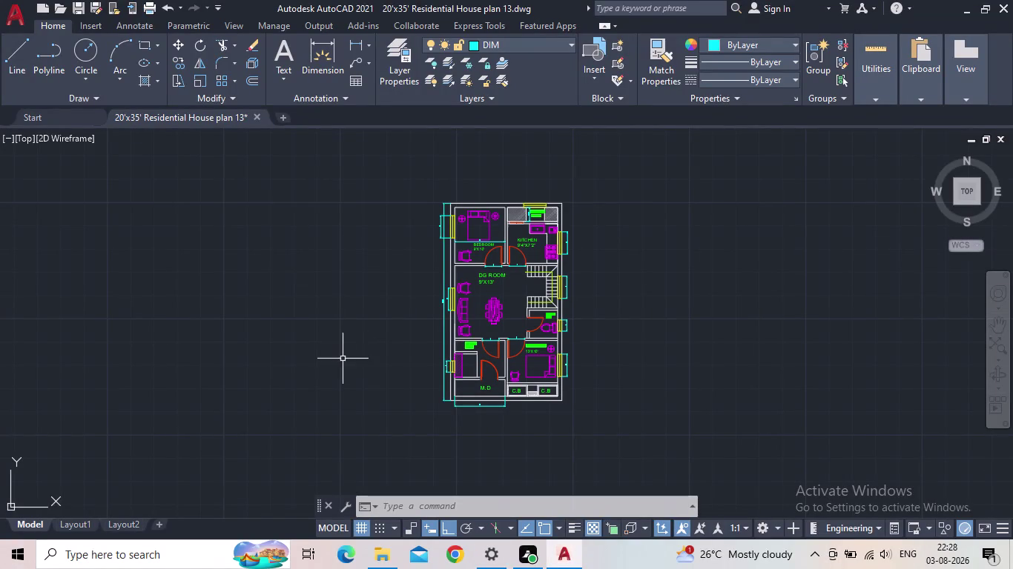
Pan and zoom out to free empty space beside the house plan, then start the LINE command.
middle_drag(345, 364, 314, 380)
scroll(up, 3)
scroll(down, 3)
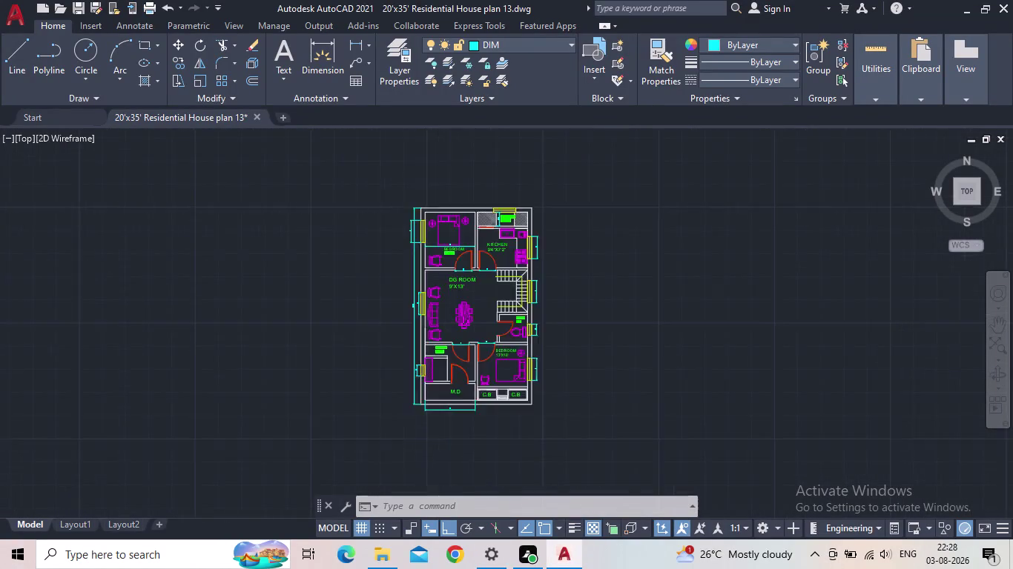
drag(83, 59, 93, 66)
drag(184, 245, 171, 247)
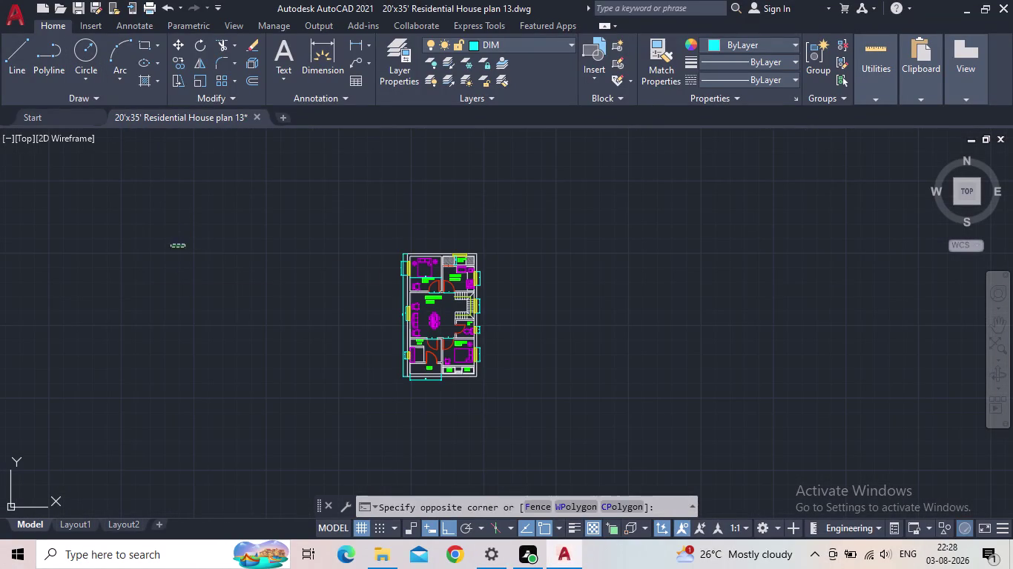
drag(131, 262, 131, 269)
With Ortho on, draw five connected line segments forming an outline left of the plan.
click(20, 49)
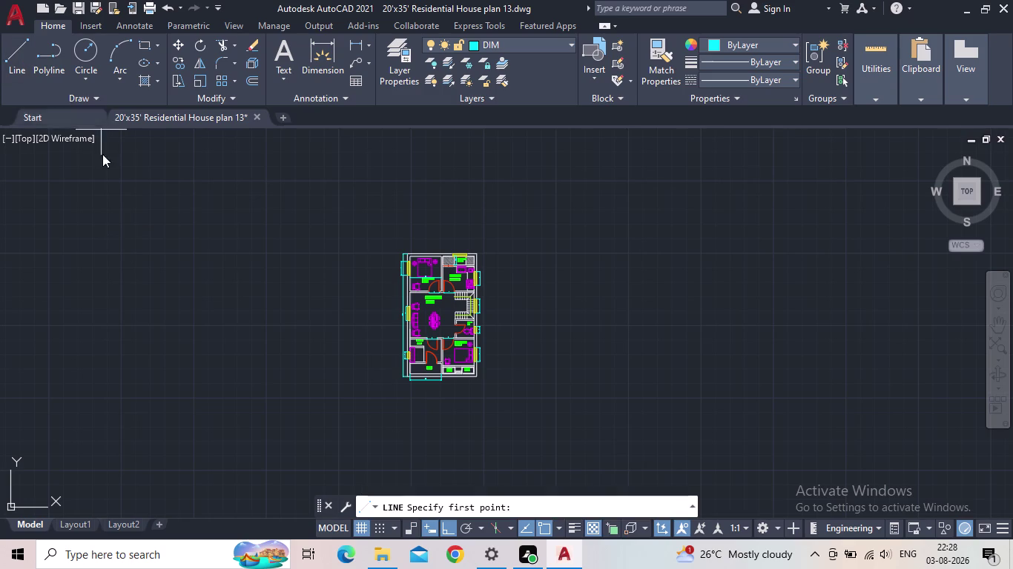
drag(140, 240, 128, 366)
click(136, 356)
click(114, 279)
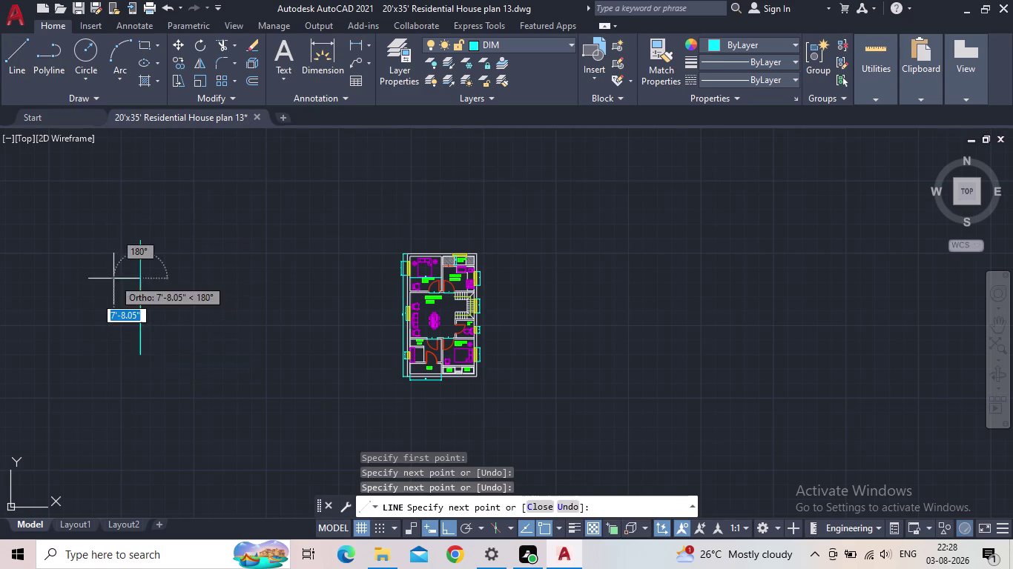
click(97, 264)
click(83, 267)
click(106, 226)
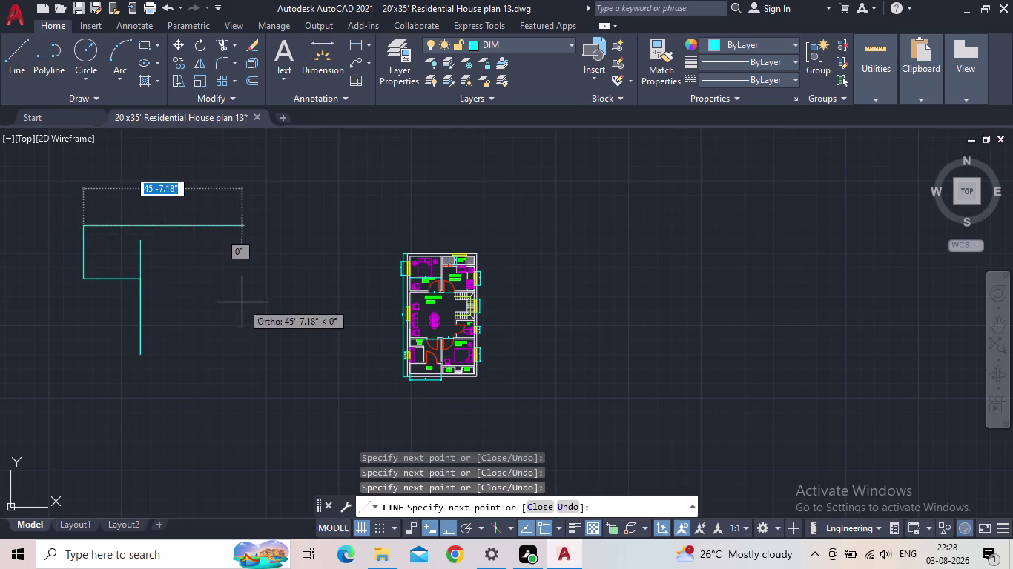
click(199, 308)
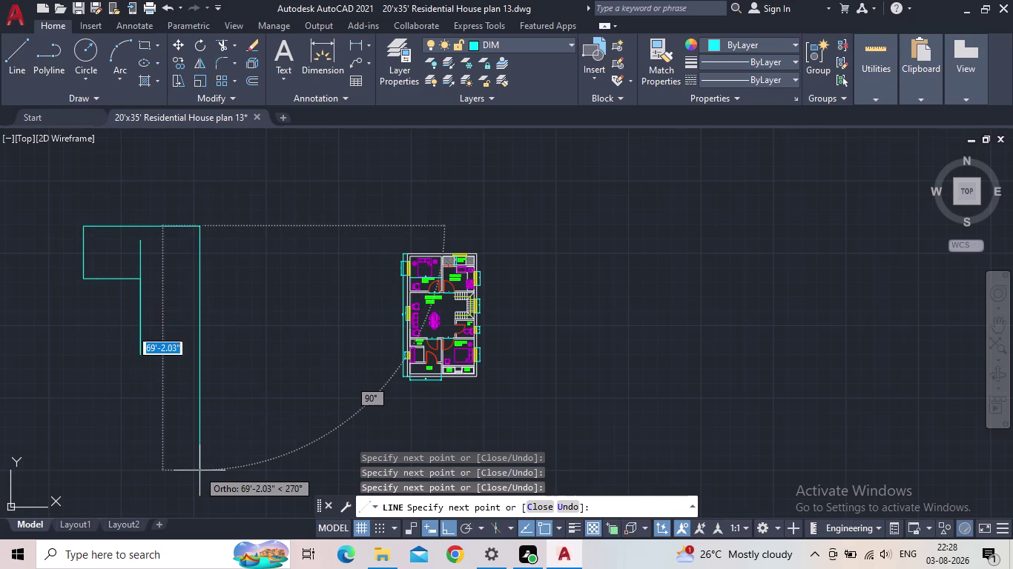